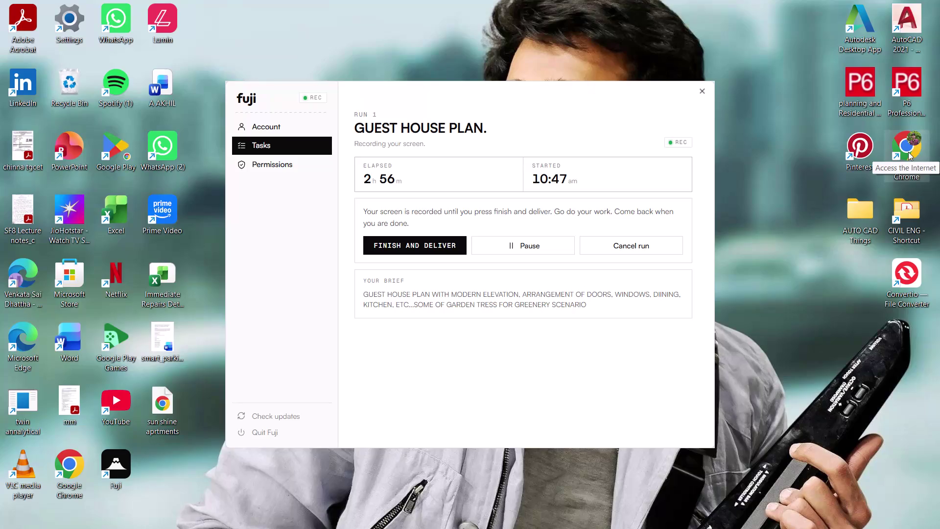
double_click(908, 152)
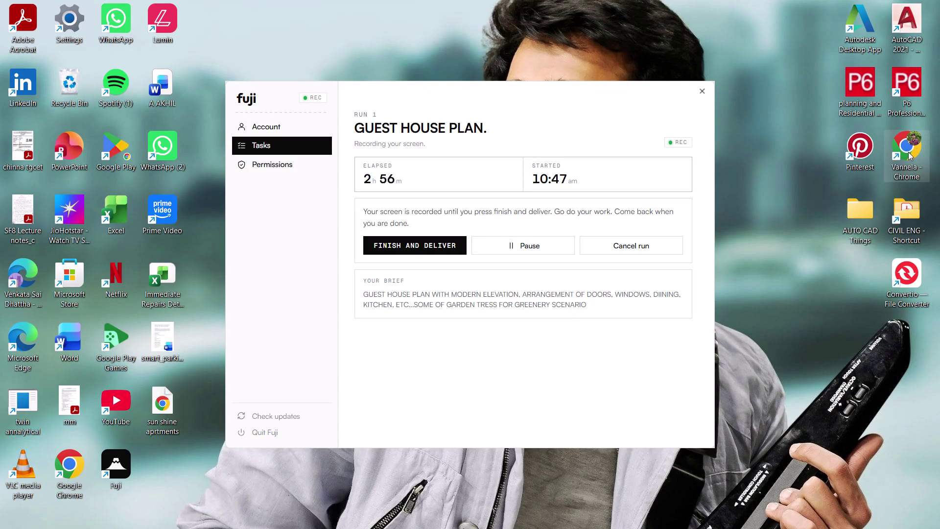
double_click(908, 152)
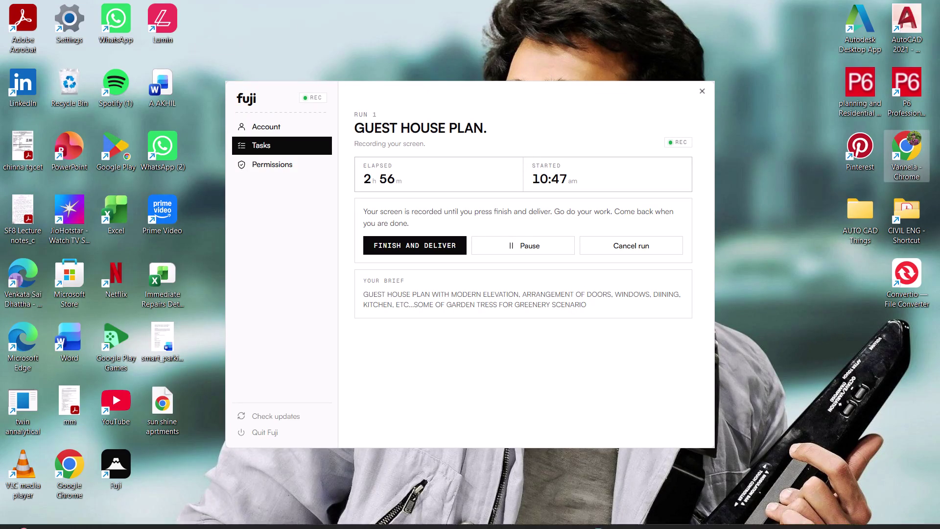